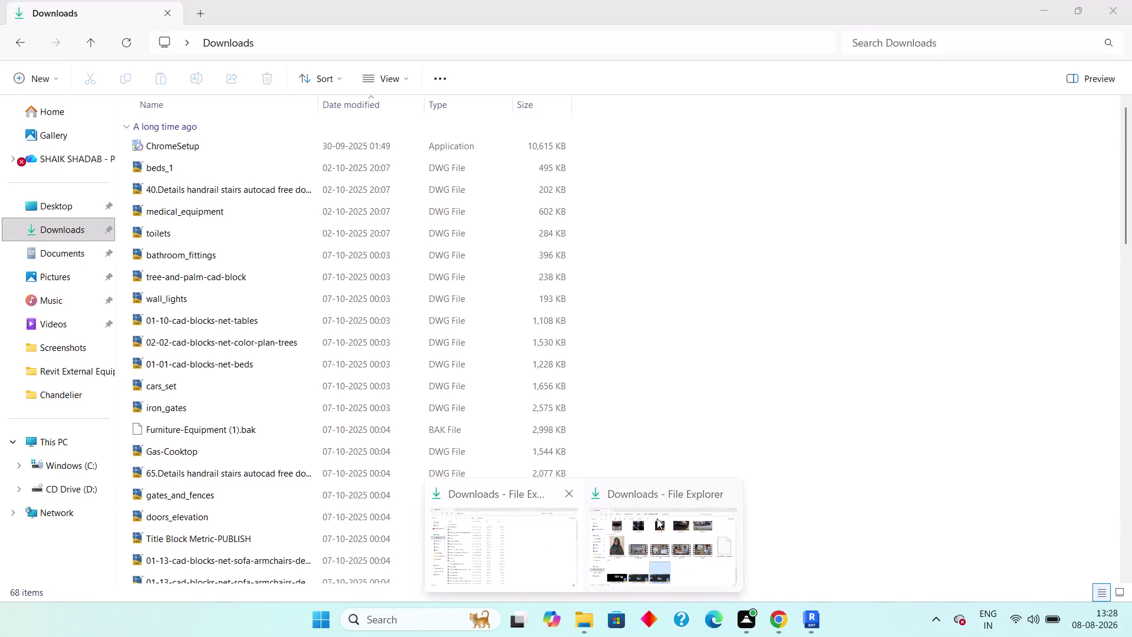
Bring the second Downloads window to the front and scroll to the Plan JPG images.
click(734, 502)
click(581, 511)
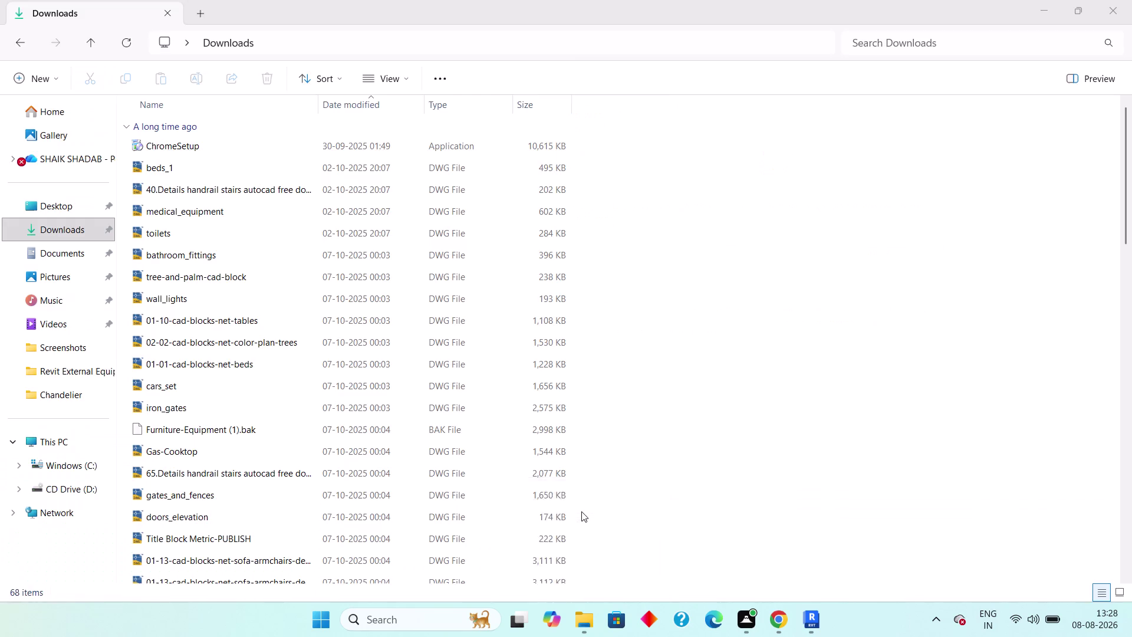
scroll(up, 3)
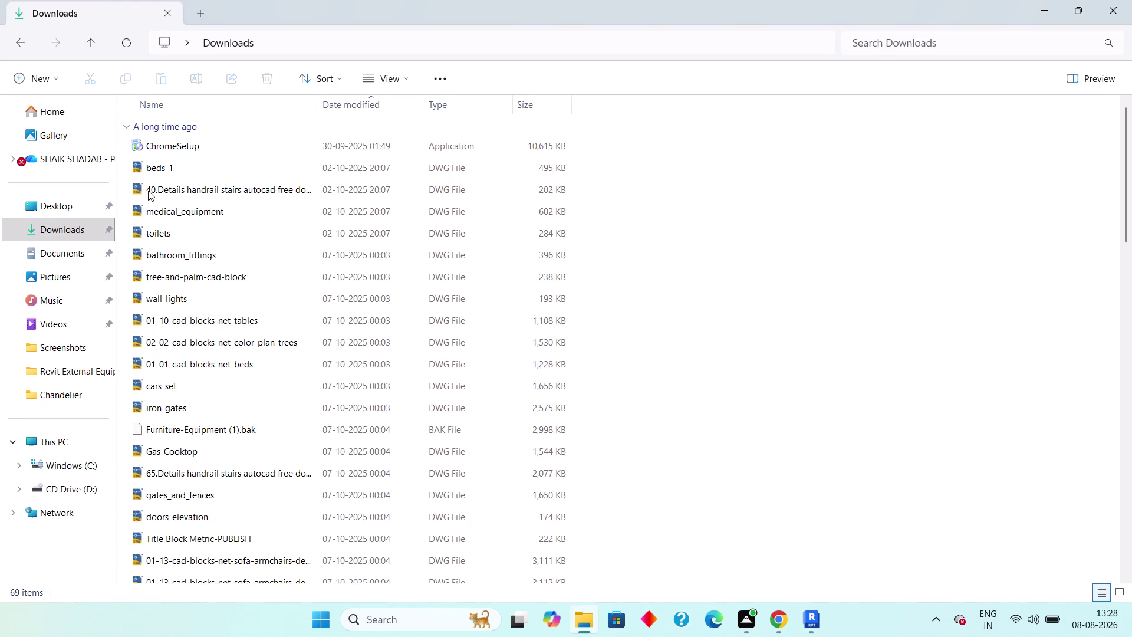
scroll(down, 3)
scroll(down, 3)
scroll(down, 3)
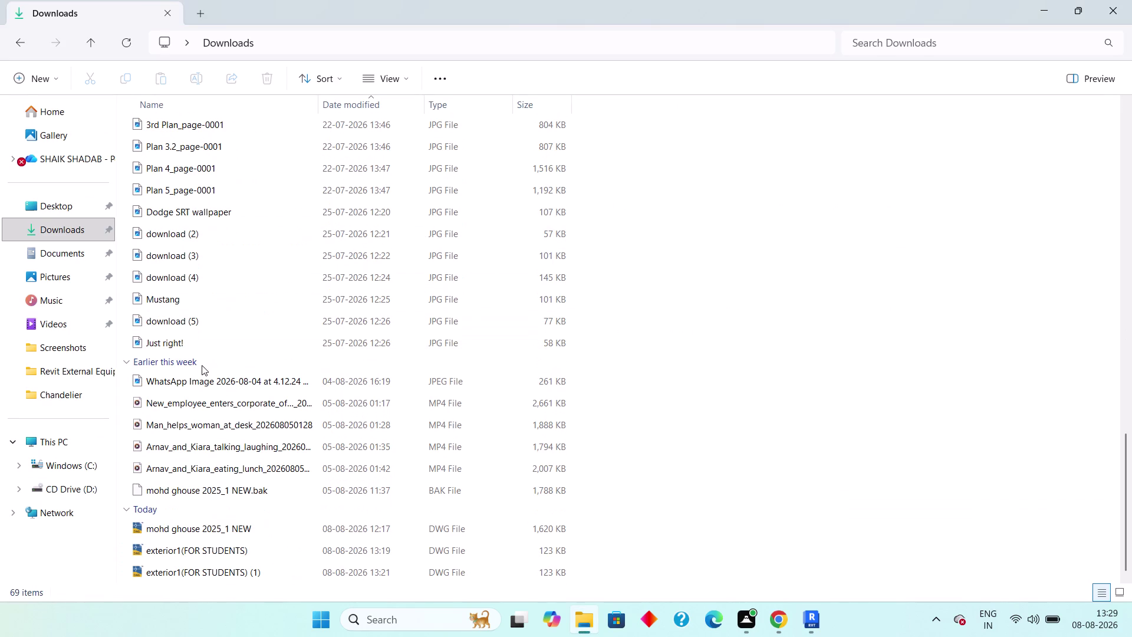
scroll(down, 3)
scroll(up, 3)
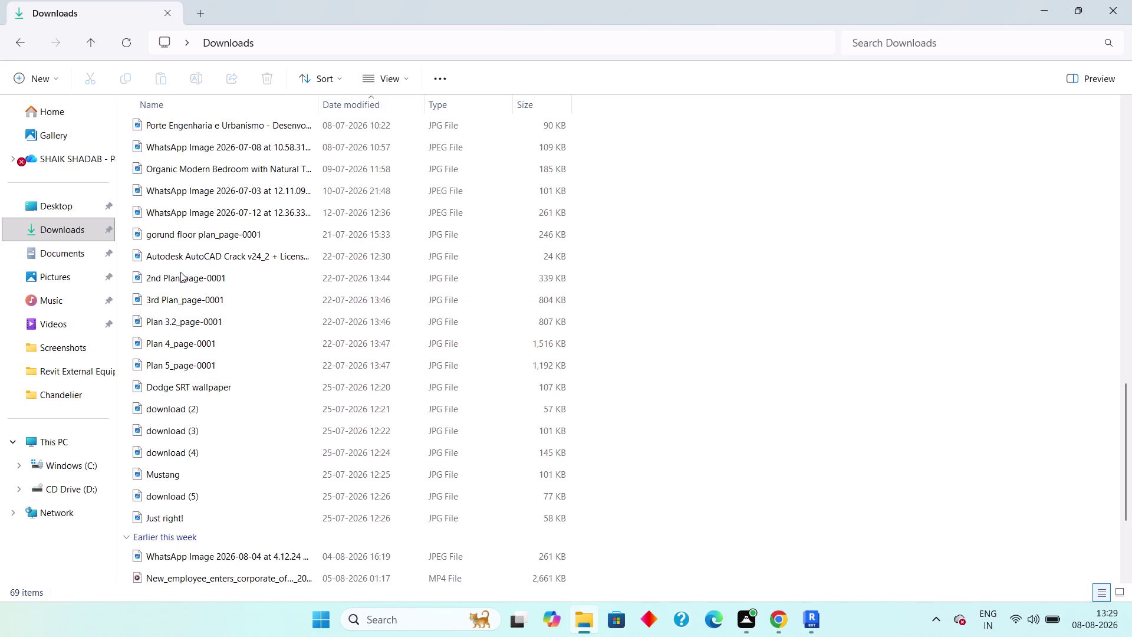
Attempt to delete the Plan 3.2 image via its context menu, then dismiss the menu.
right_click(193, 320)
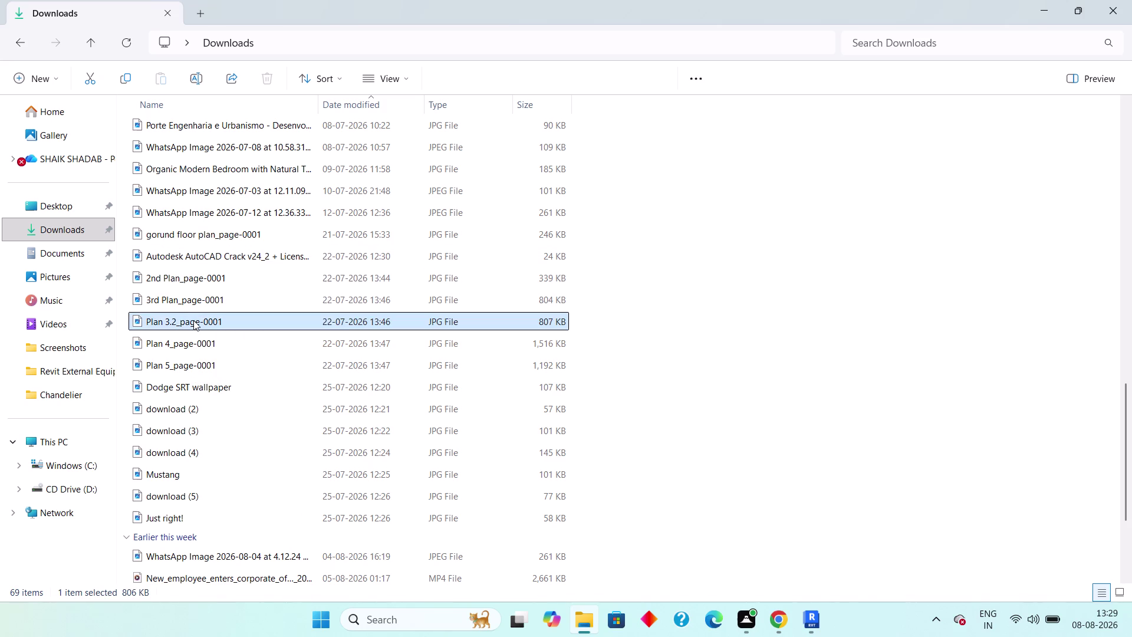
click(409, 24)
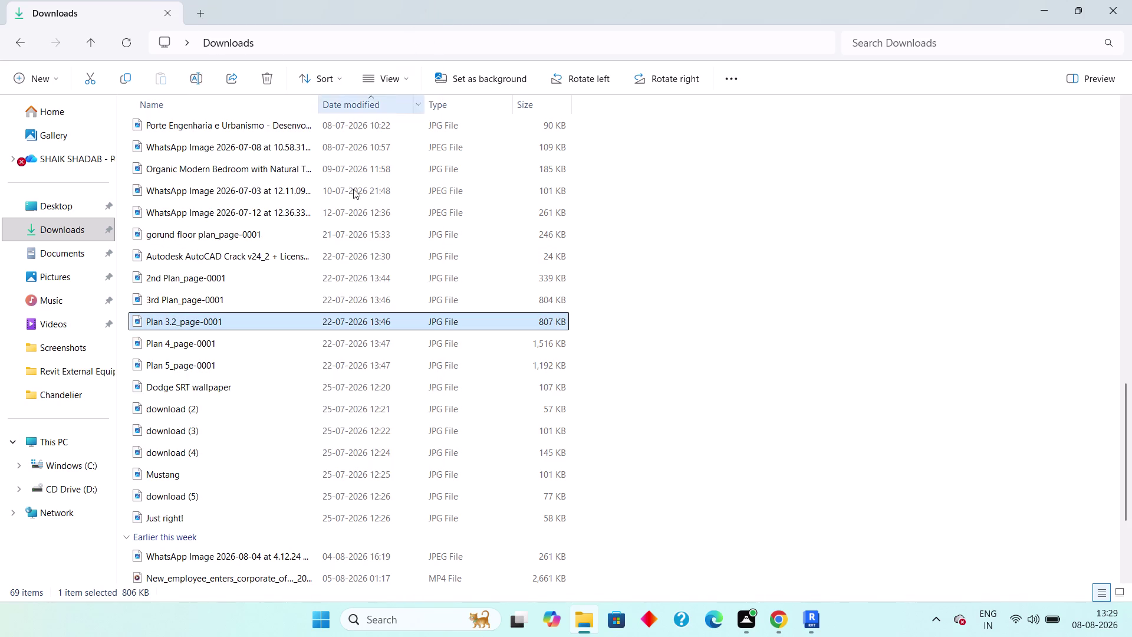
right_click(234, 298)
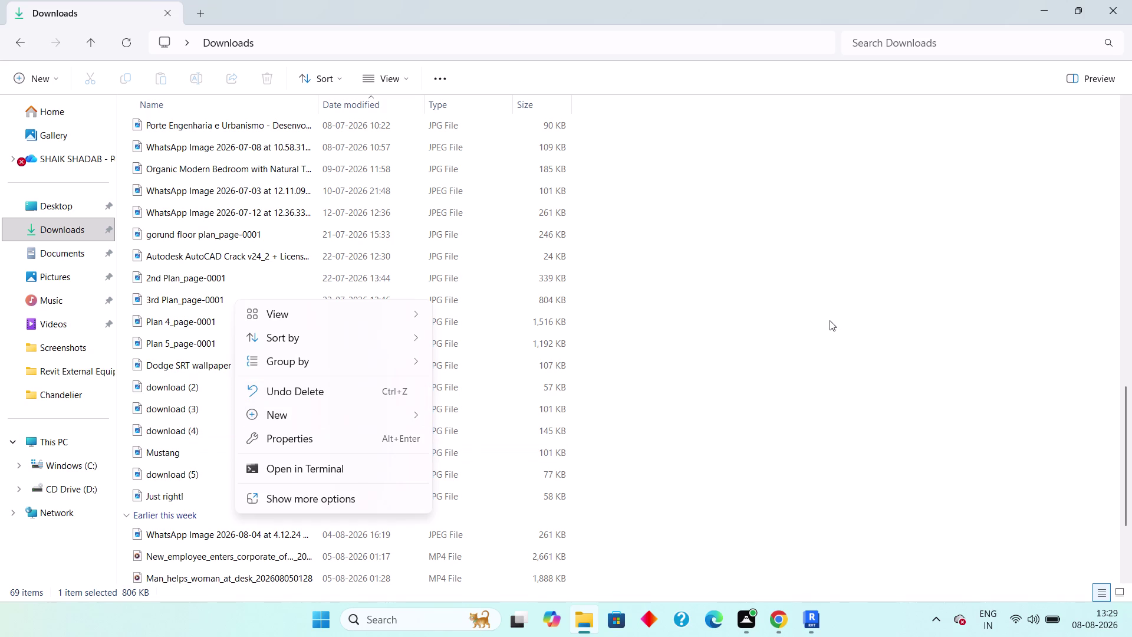
key(Escape)
key(Escape)
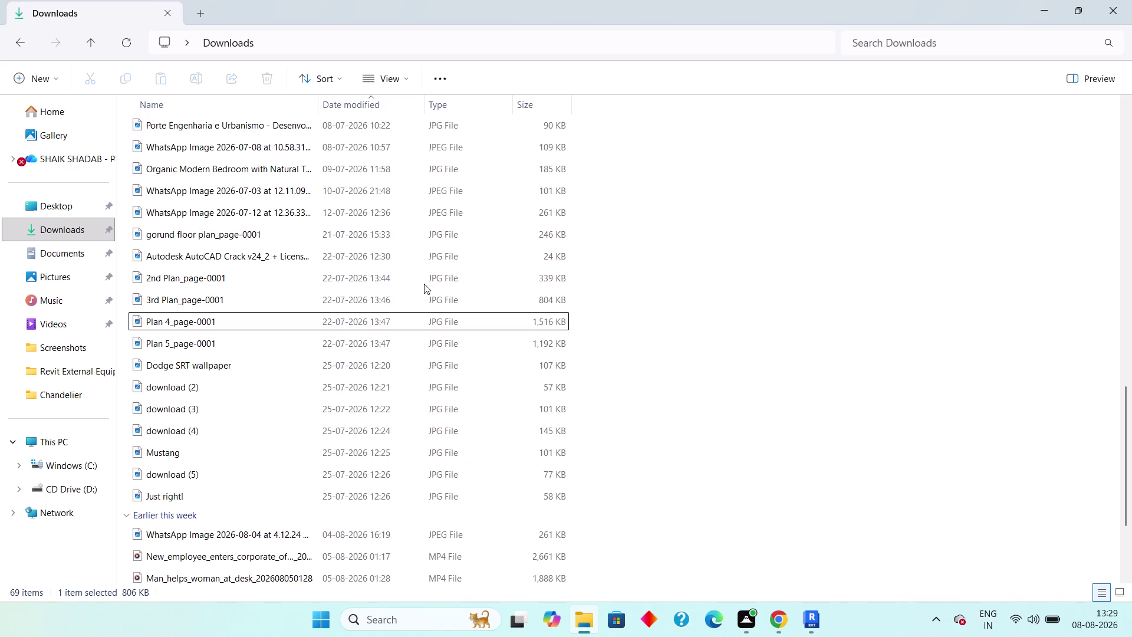
Delete the 3rd Plan, Plan 4, 2nd Plan and Plan 5 images from Downloads.
click(209, 300)
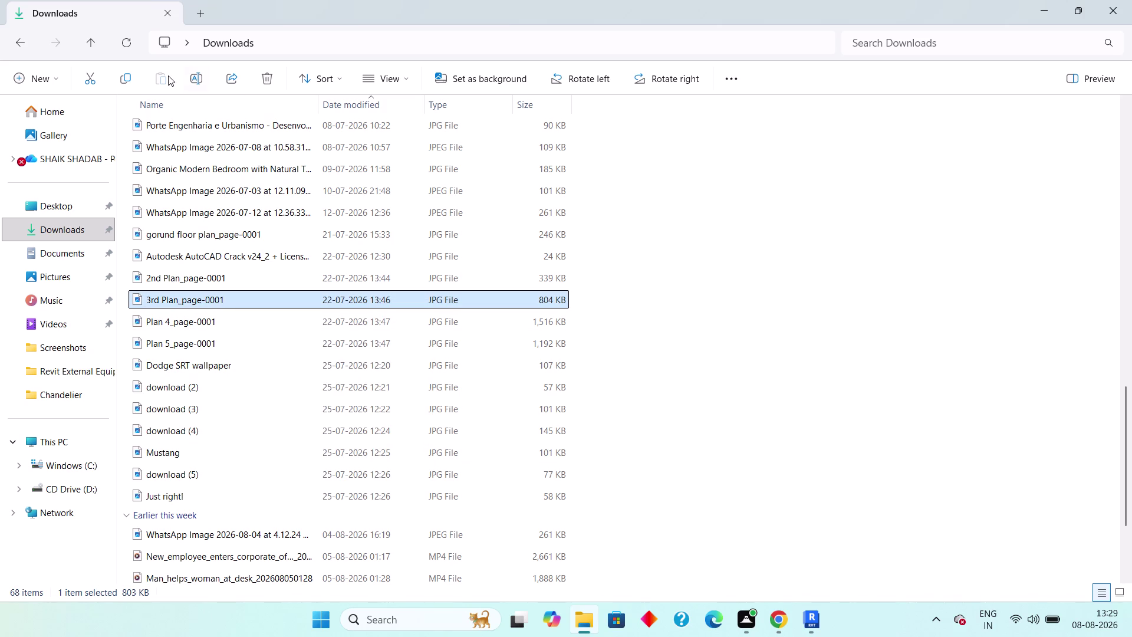
click(257, 74)
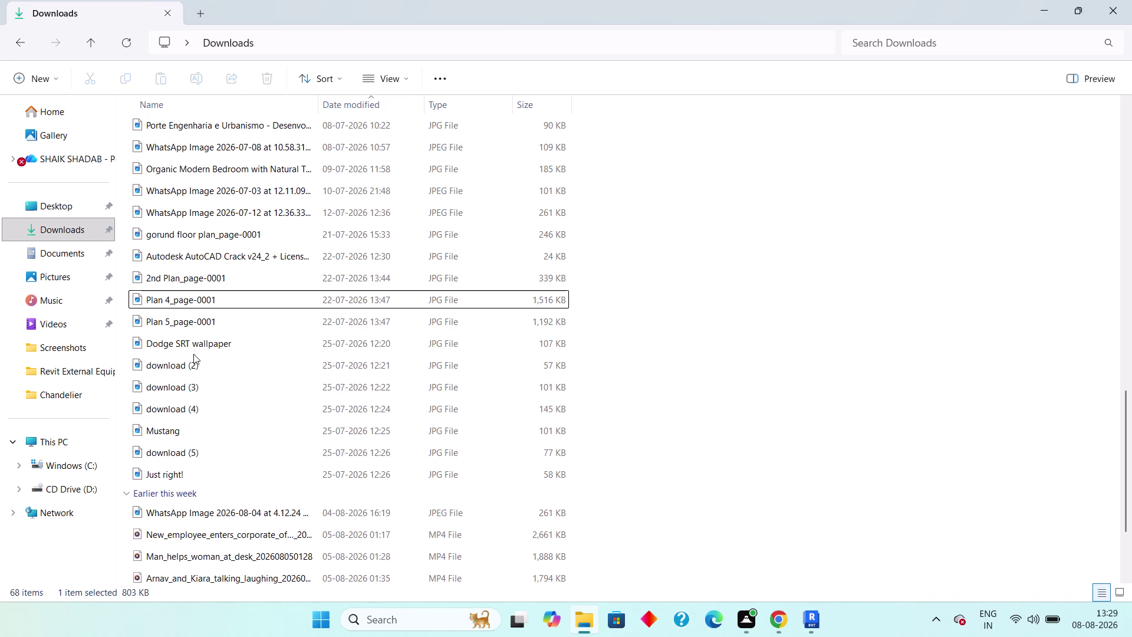
click(208, 307)
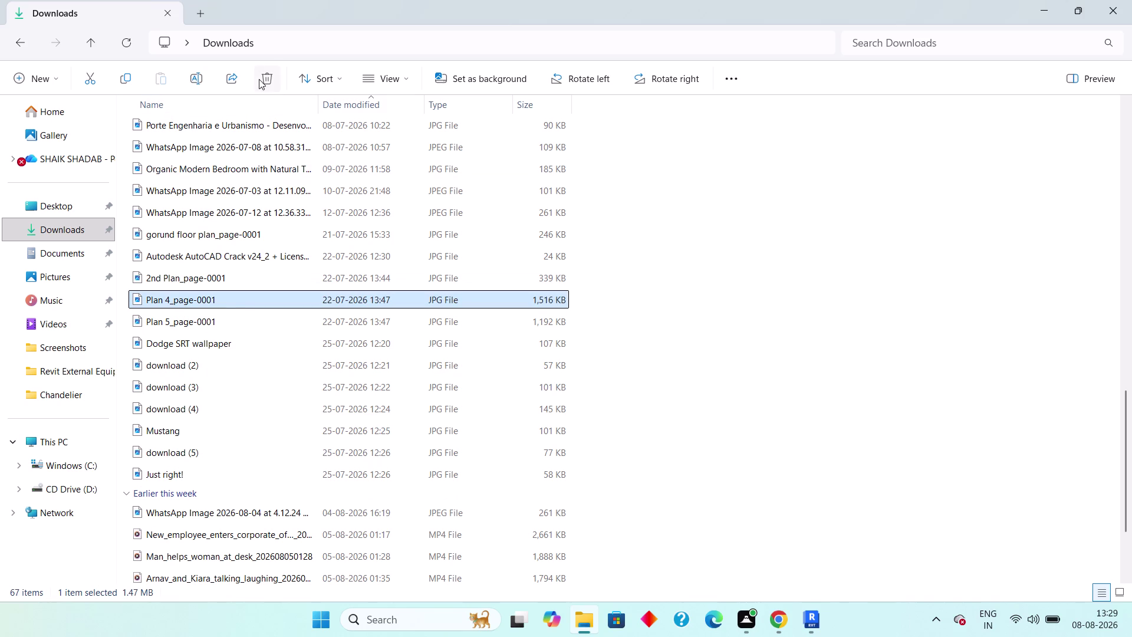
click(259, 79)
click(223, 282)
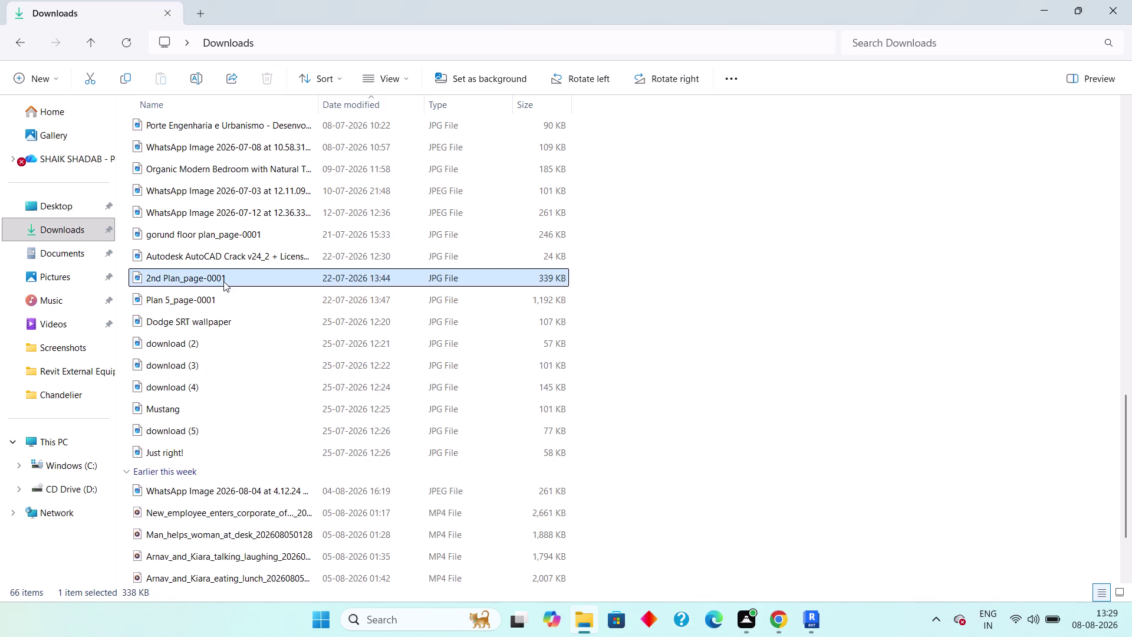
click(269, 74)
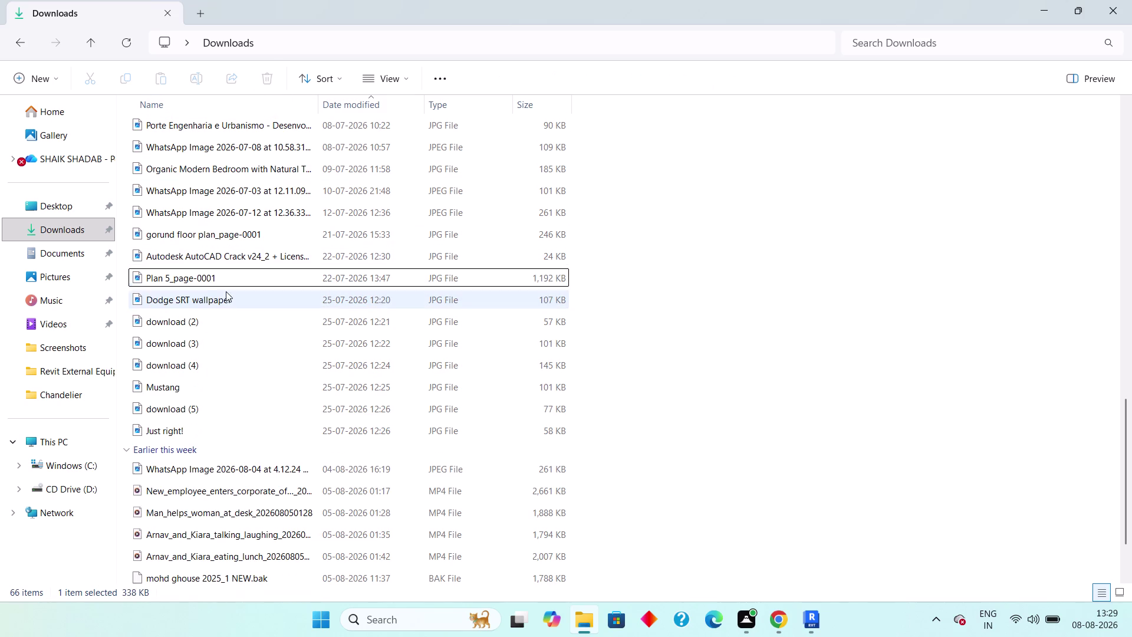
click(207, 279)
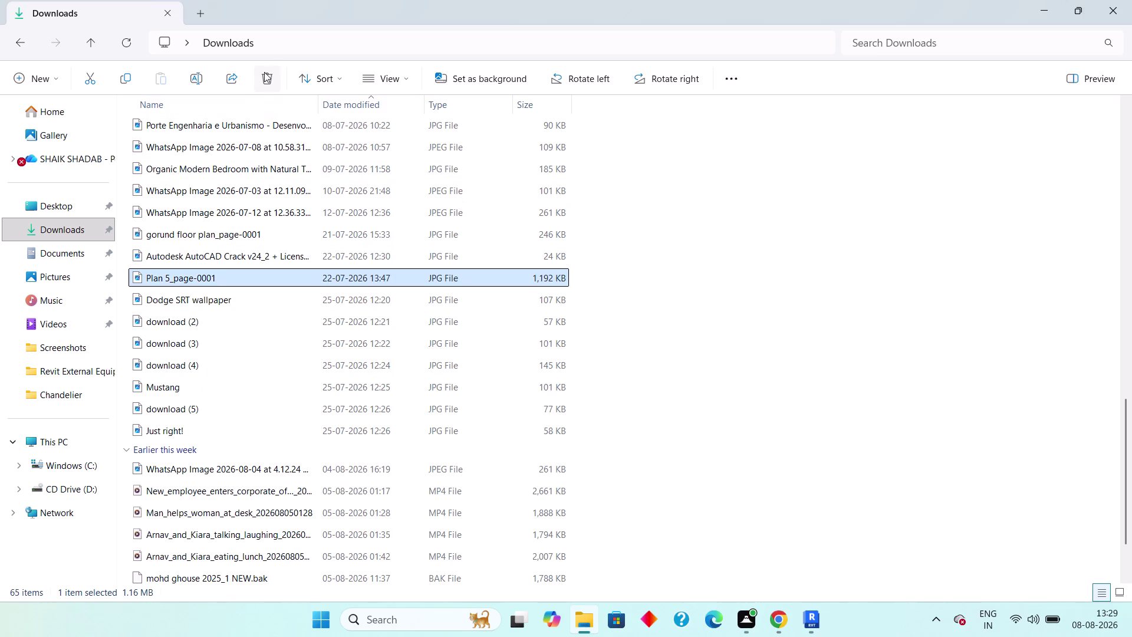
click(264, 72)
scroll(up, 3)
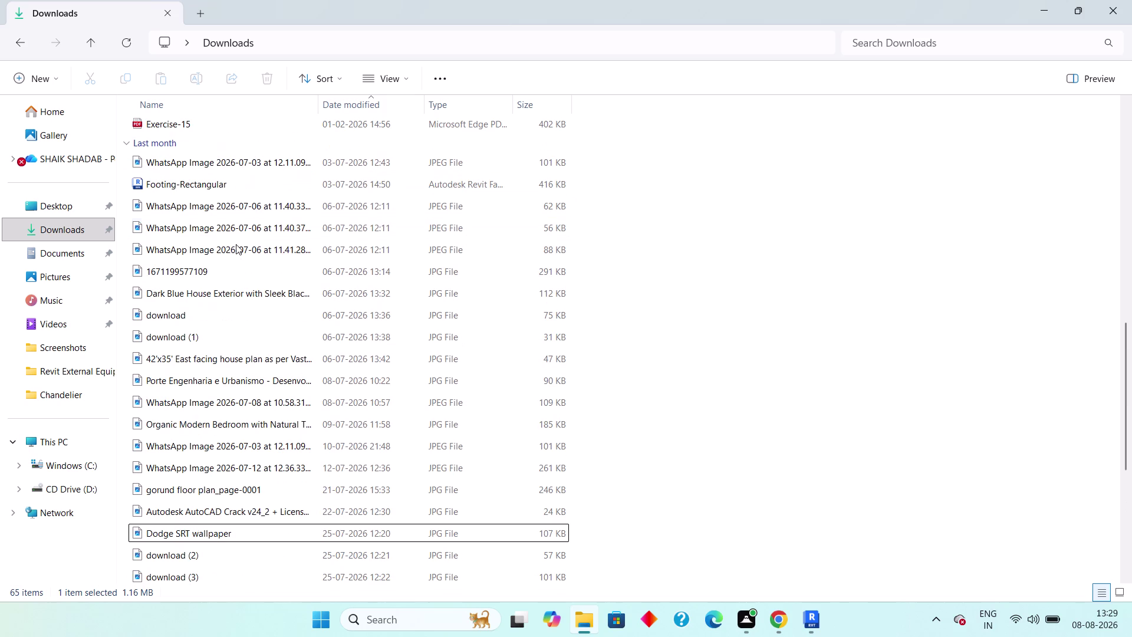
scroll(up, 3)
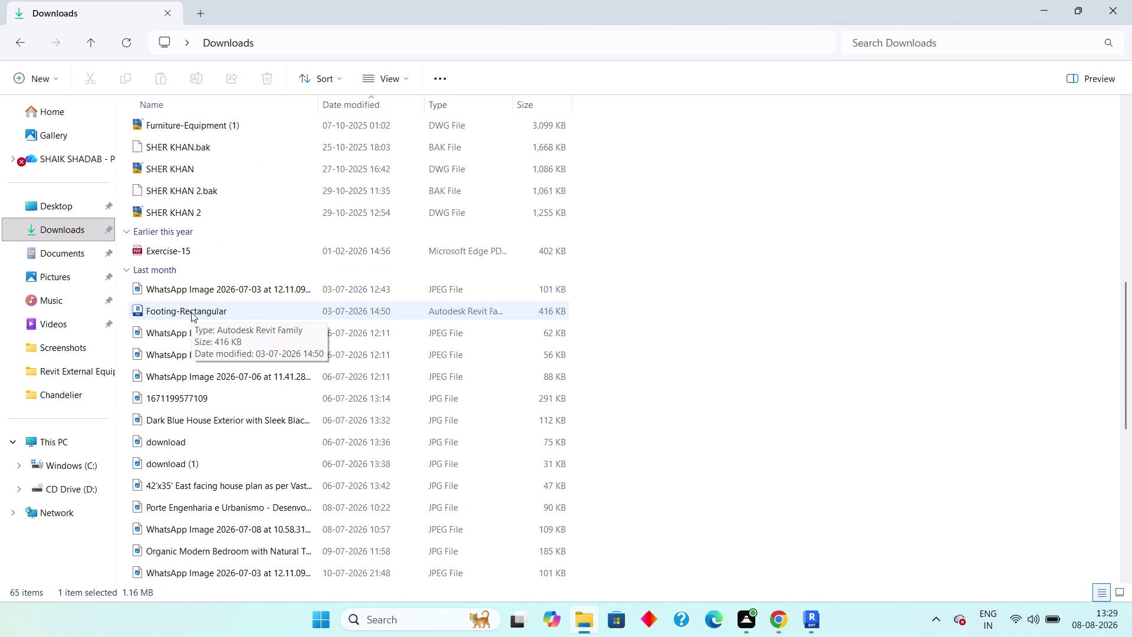
scroll(down, 3)
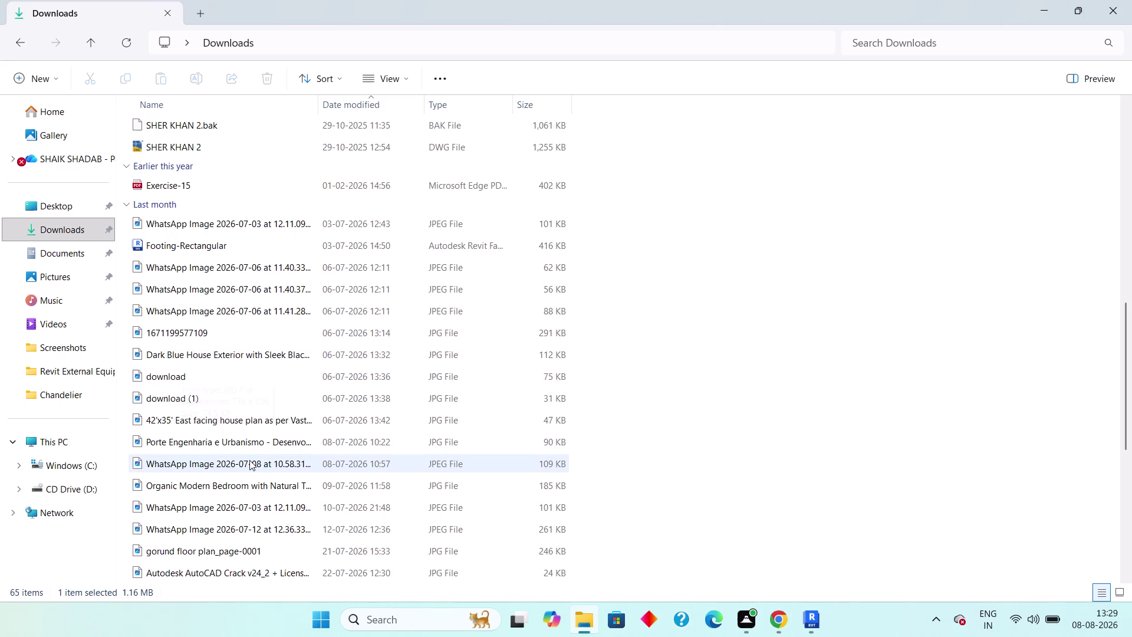
scroll(up, 3)
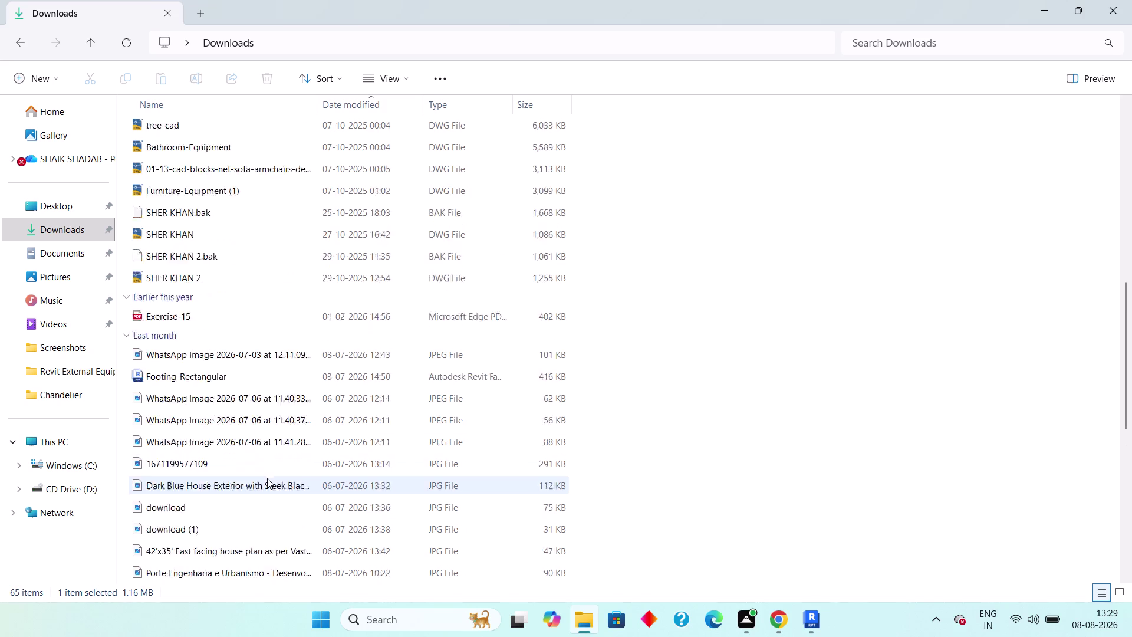
scroll(up, 3)
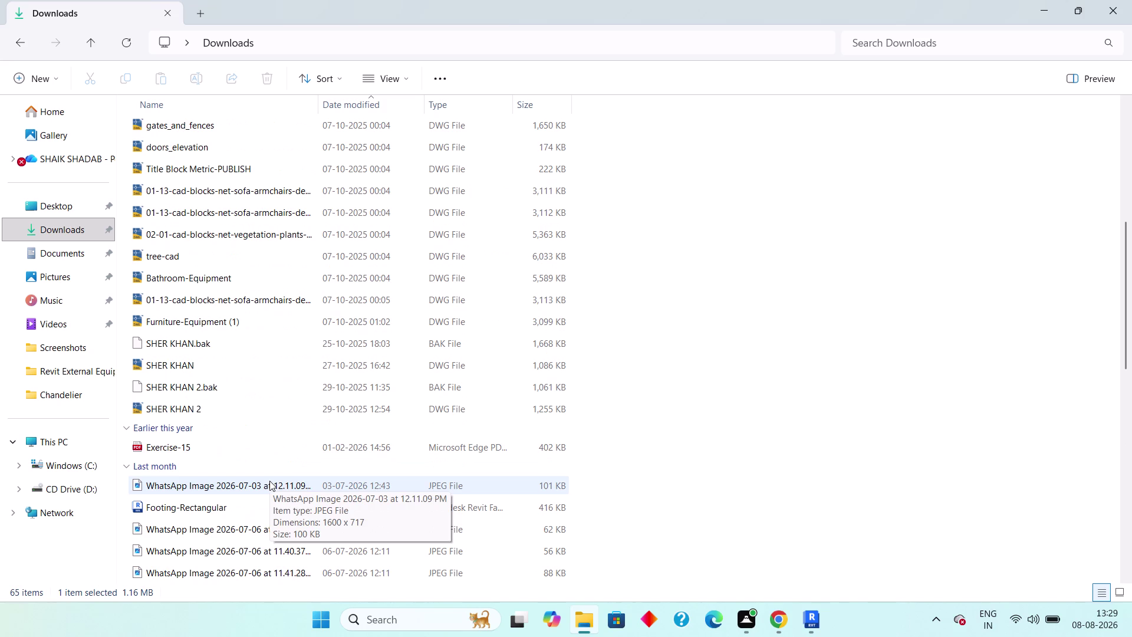
scroll(up, 3)
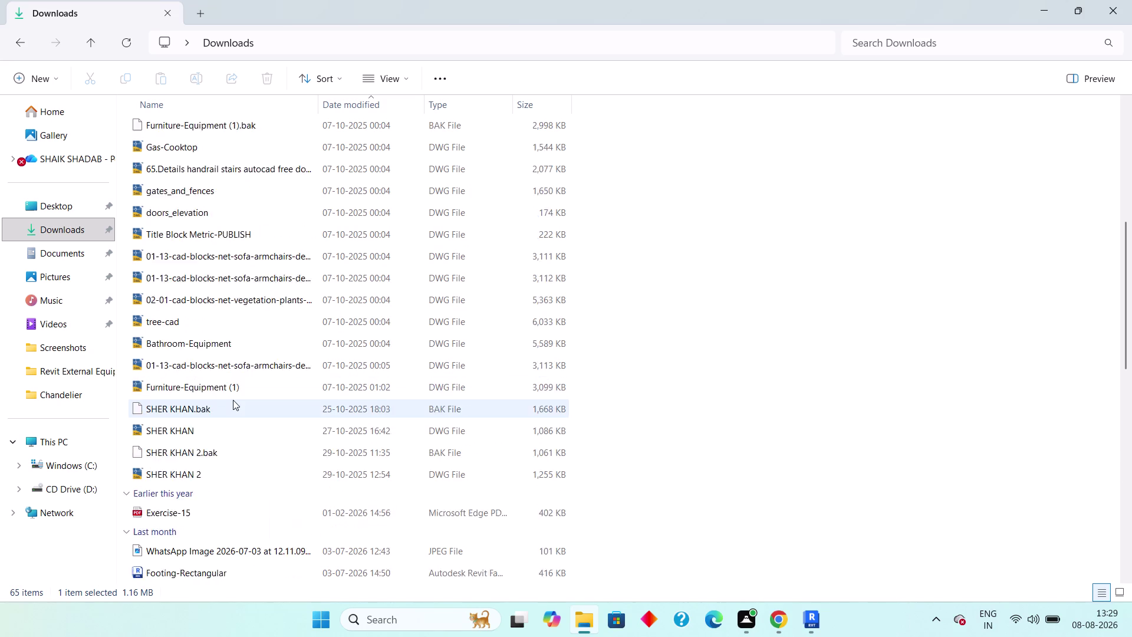
scroll(up, 3)
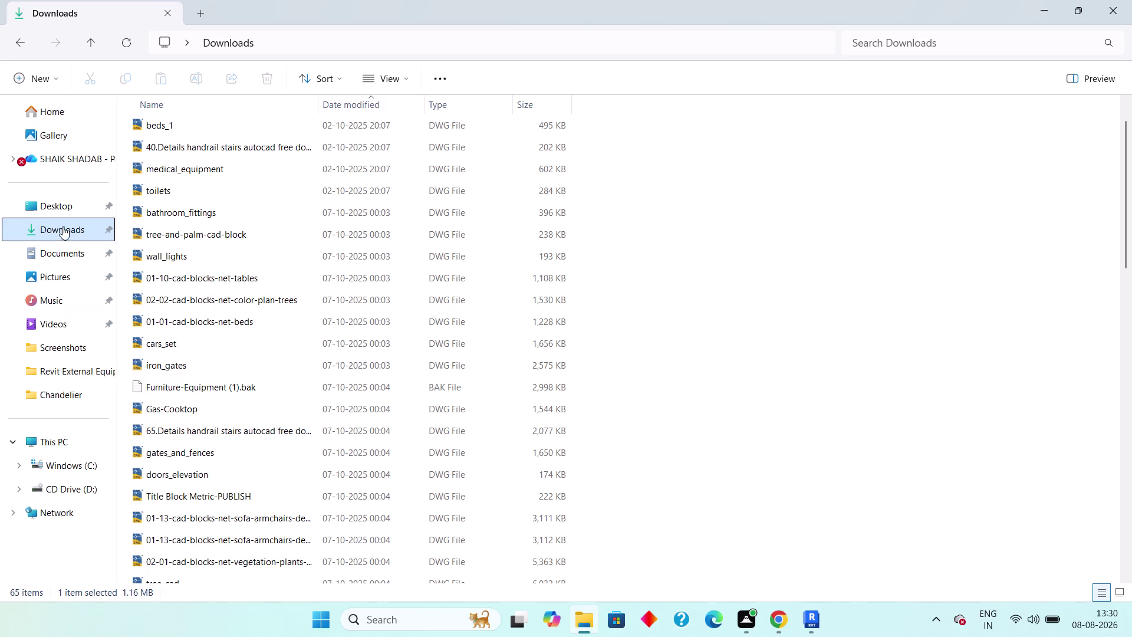
scroll(up, 3)
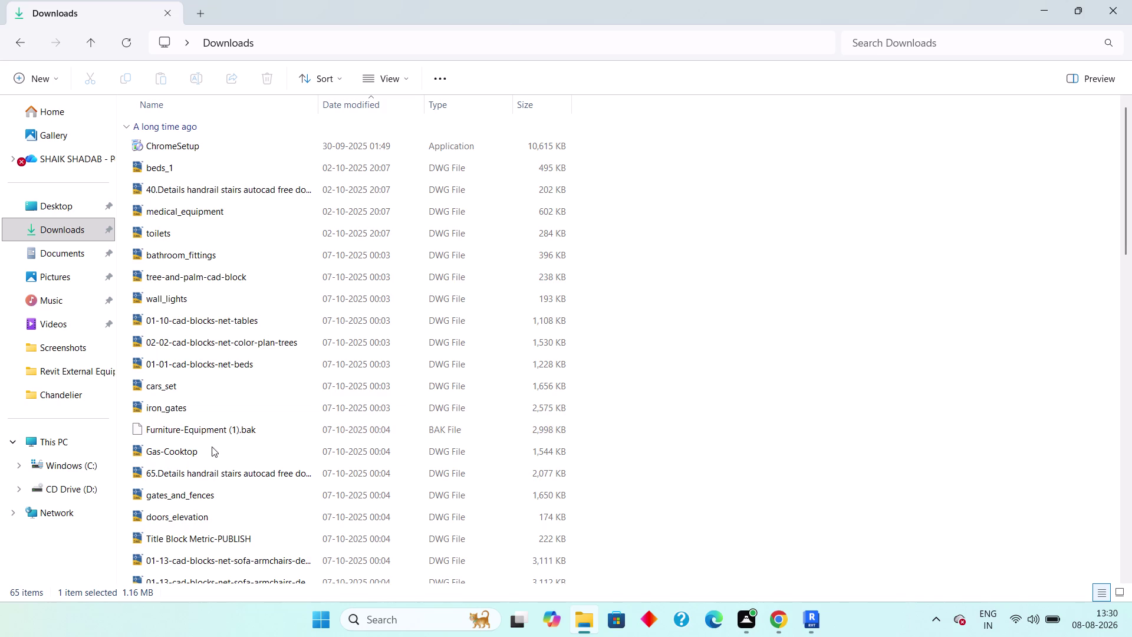
scroll(down, 3)
scroll(down, 3)
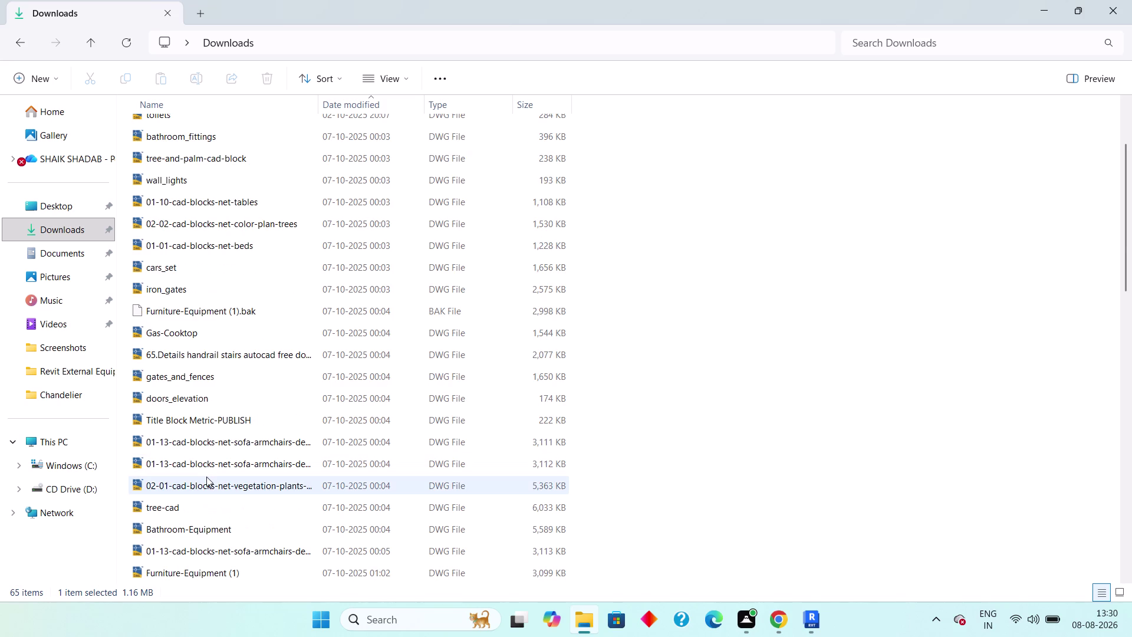
scroll(down, 3)
scroll(down, 3)
scroll(down, 3)
scroll(down, 3)
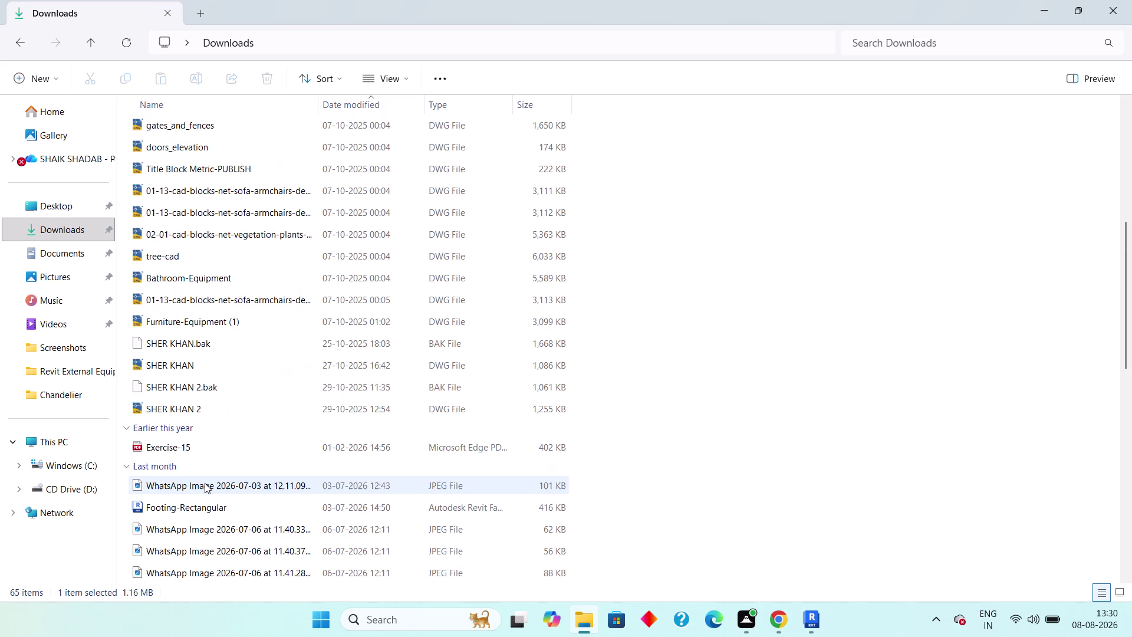
scroll(down, 3)
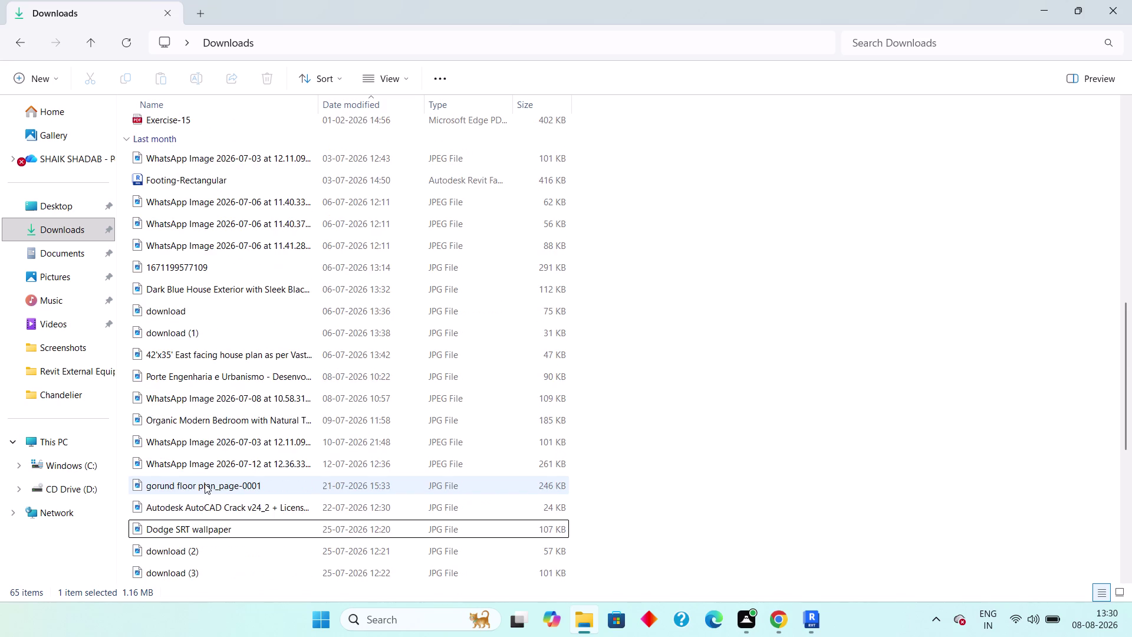
scroll(down, 3)
scroll(down, 3)
scroll(down, 3)
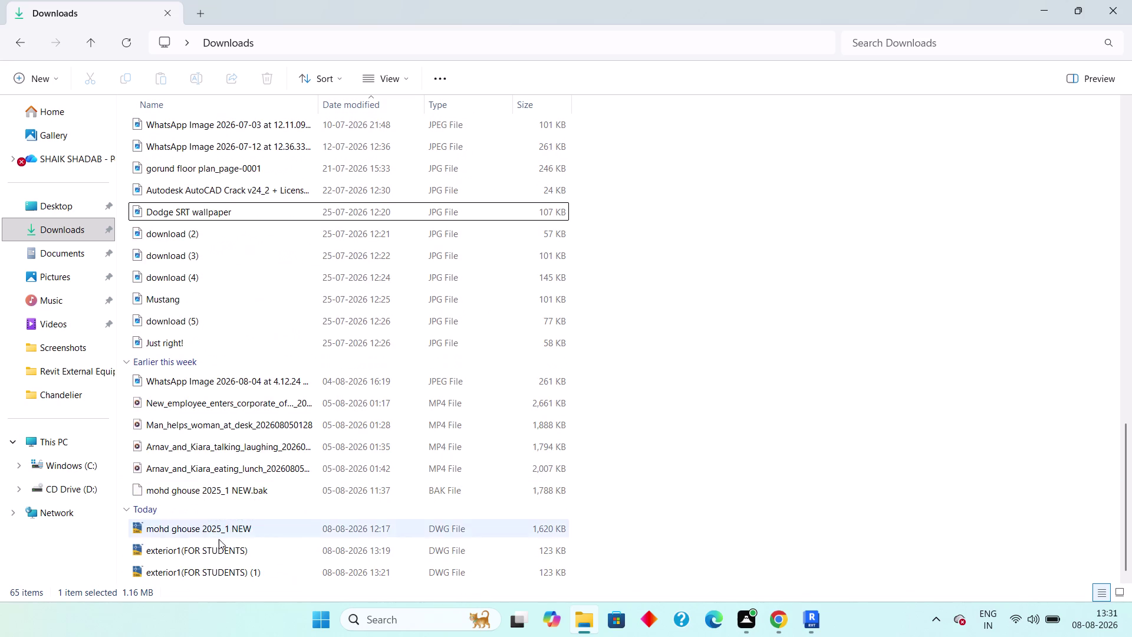
click(247, 567)
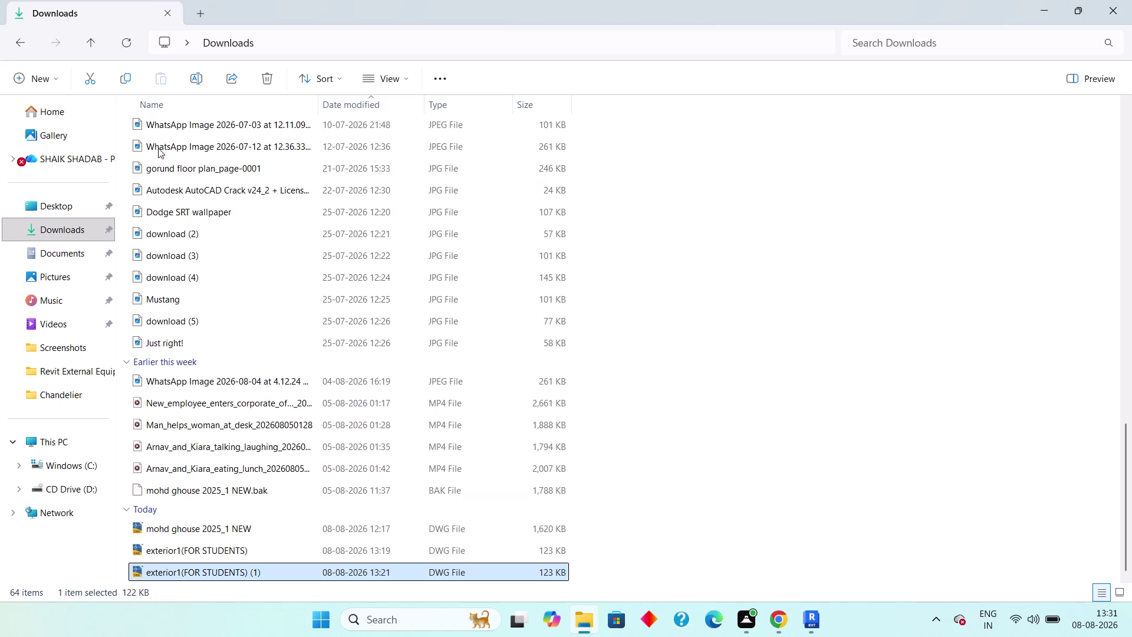
Delete the (1) duplicate, then cut exterior1(FOR STUDENTS) and paste it into Desktop.
click(273, 79)
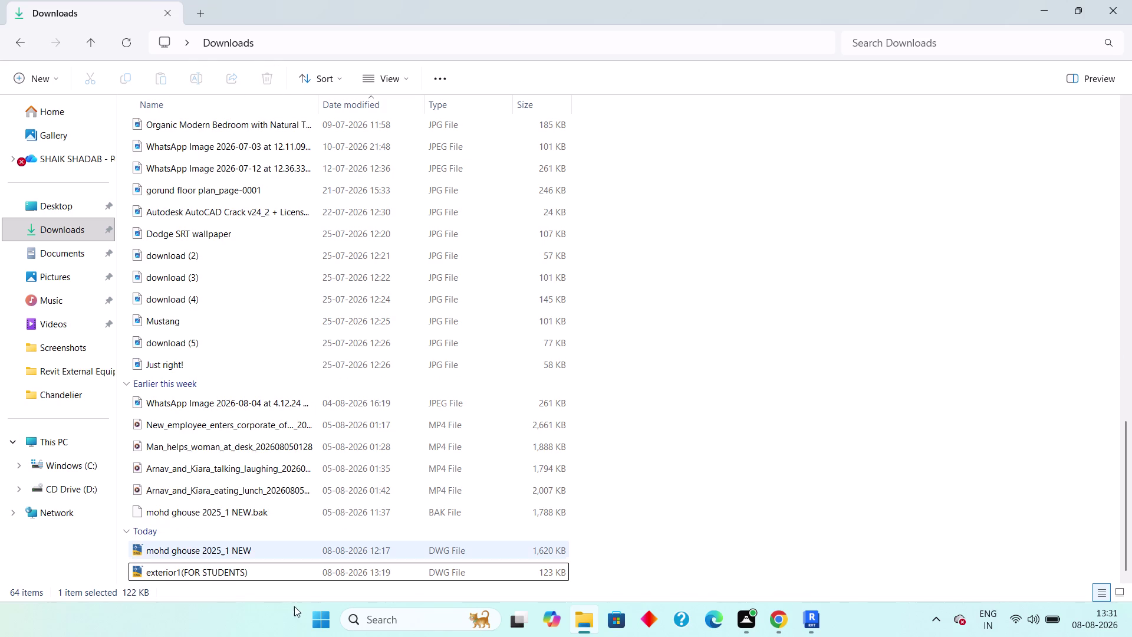
scroll(down, 3)
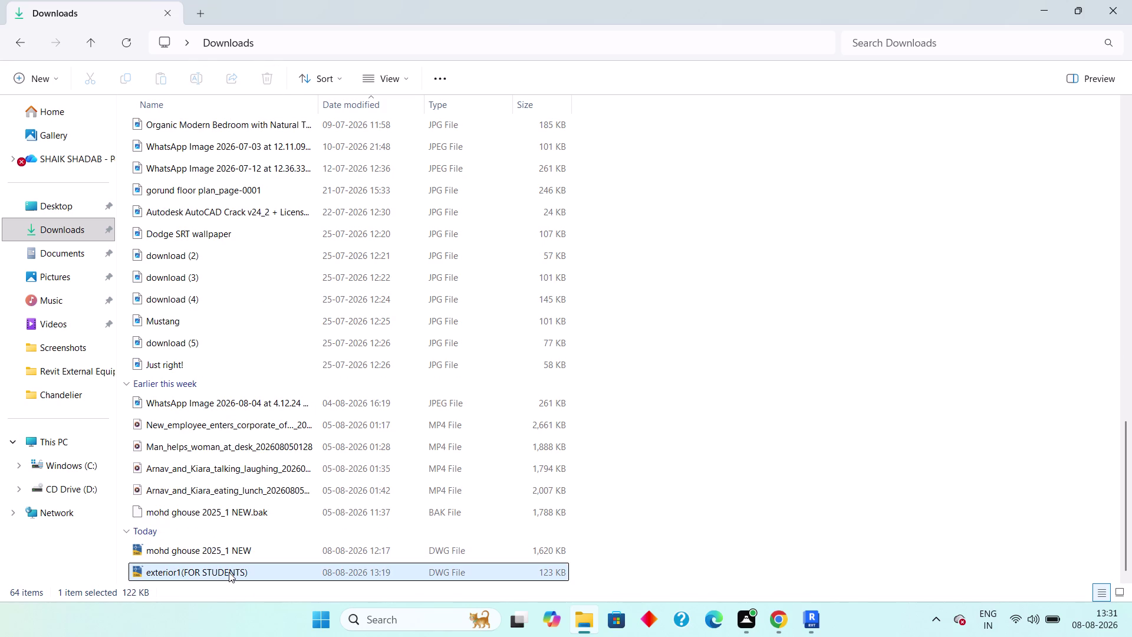
click(229, 572)
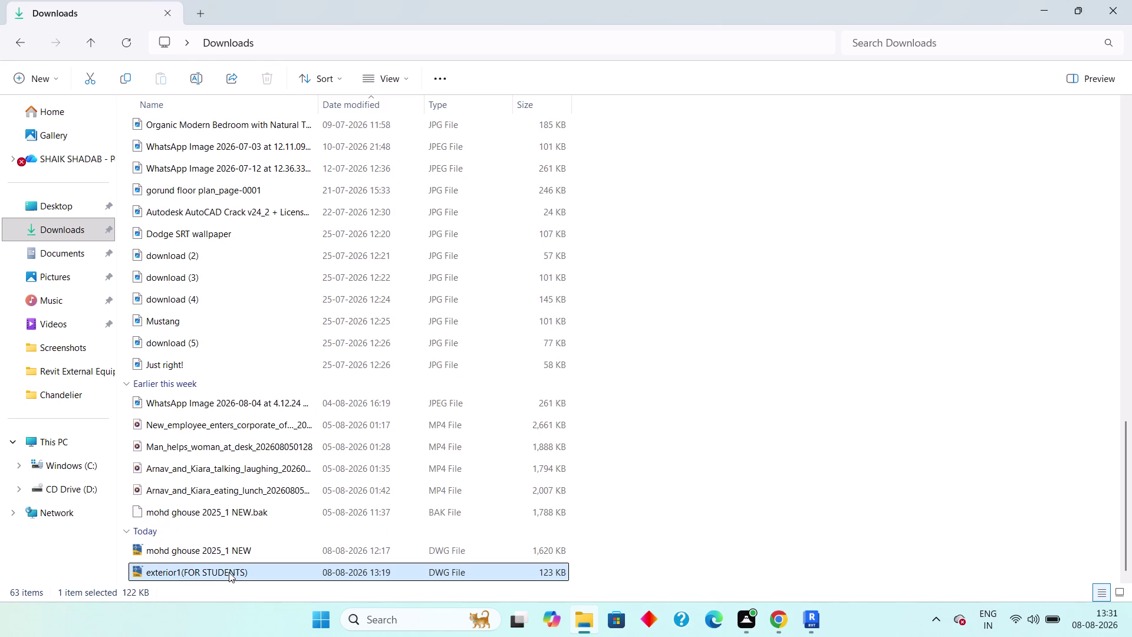
click(94, 78)
click(67, 207)
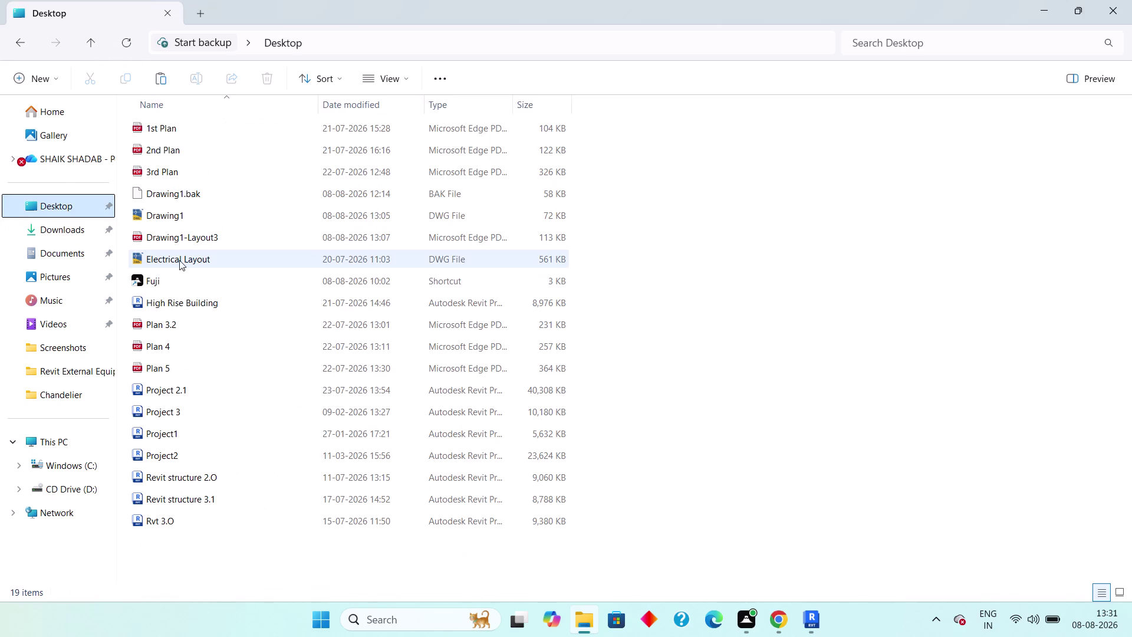
right_click(192, 576)
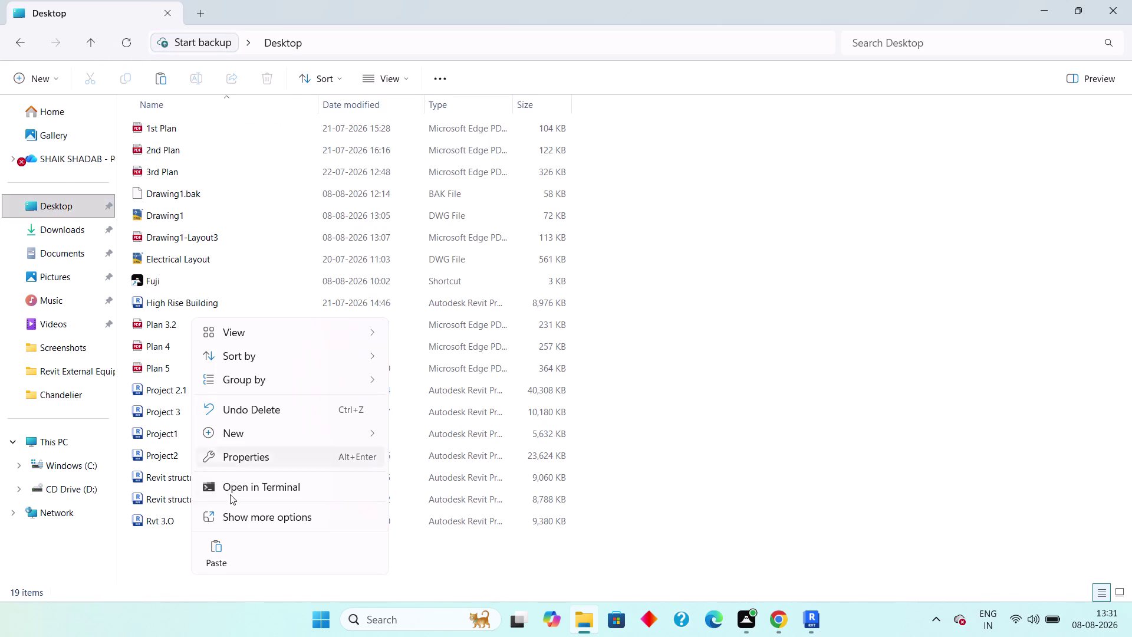
click(203, 567)
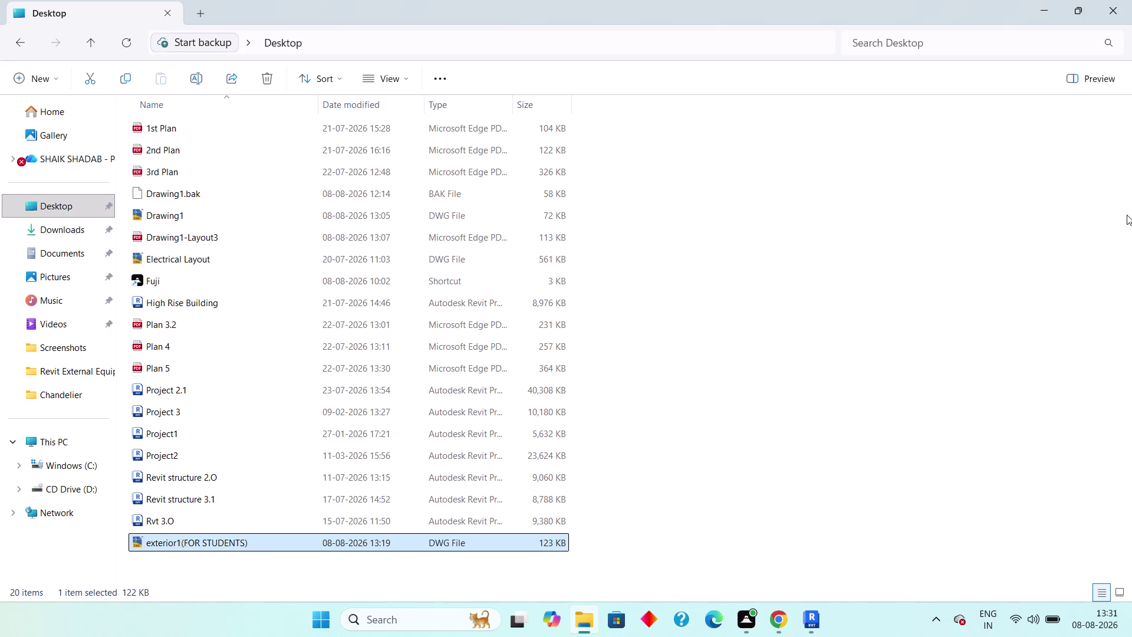